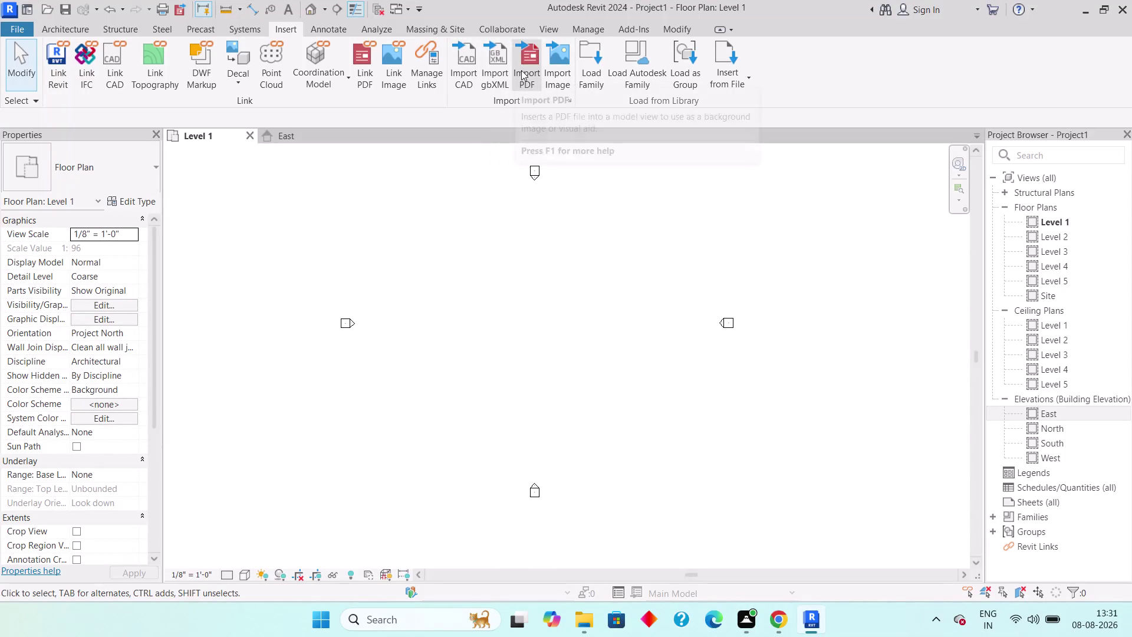
Start Import PDF from the Insert tab and browse the Desktop location.
click(522, 70)
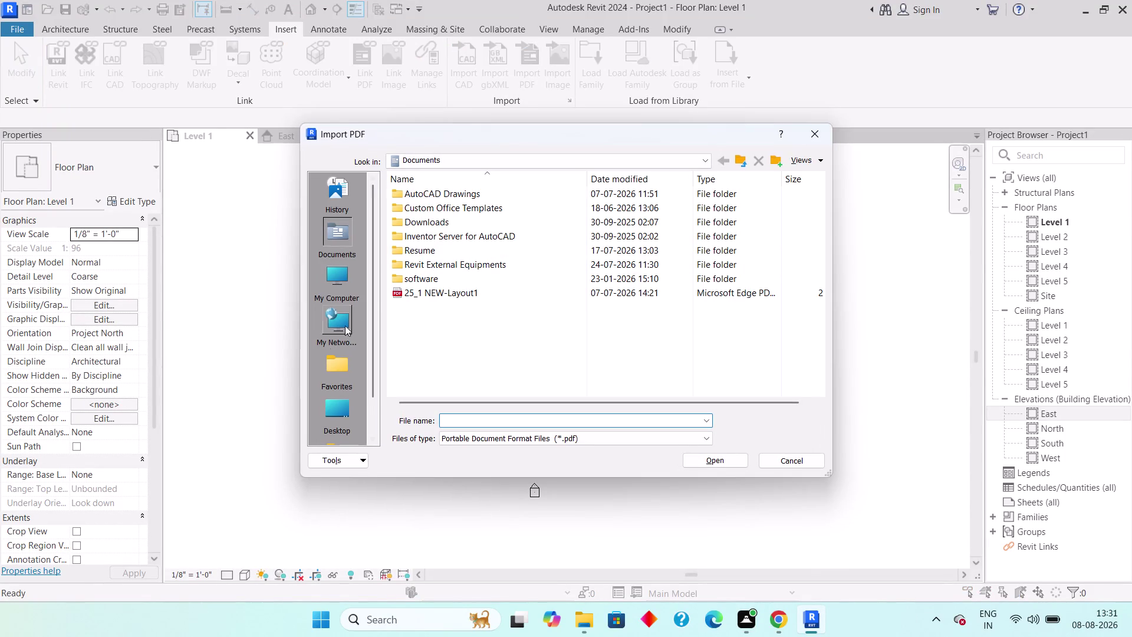
click(333, 409)
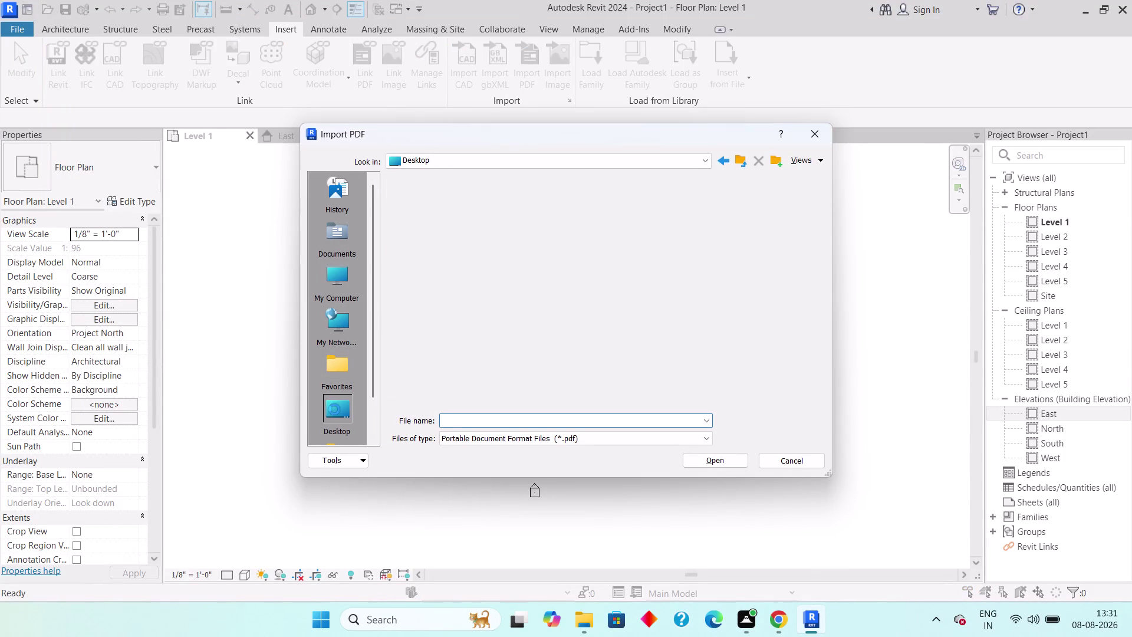
scroll(down, 3)
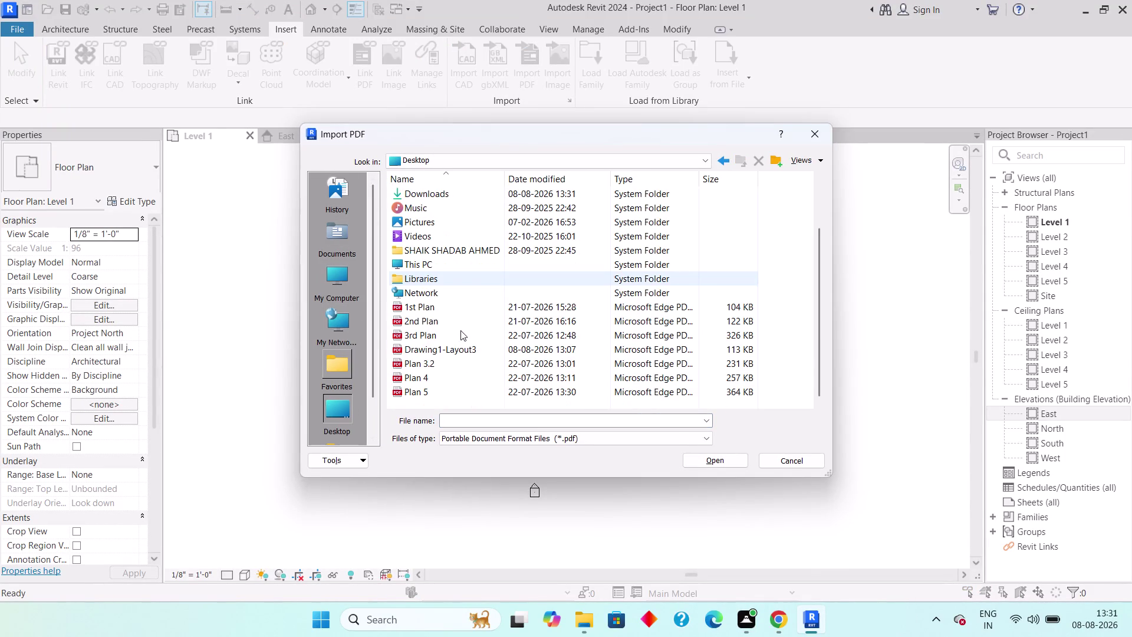
scroll(down, 3)
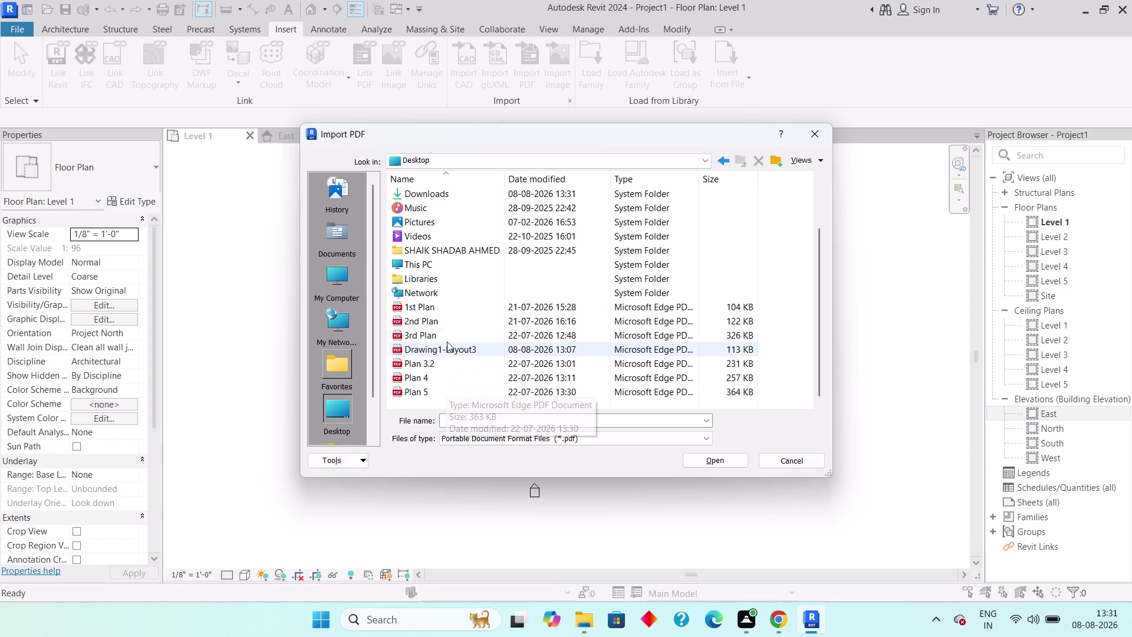
Review the Desktop file list, checking it in File Explorer before returning to Revit.
scroll(up, 3)
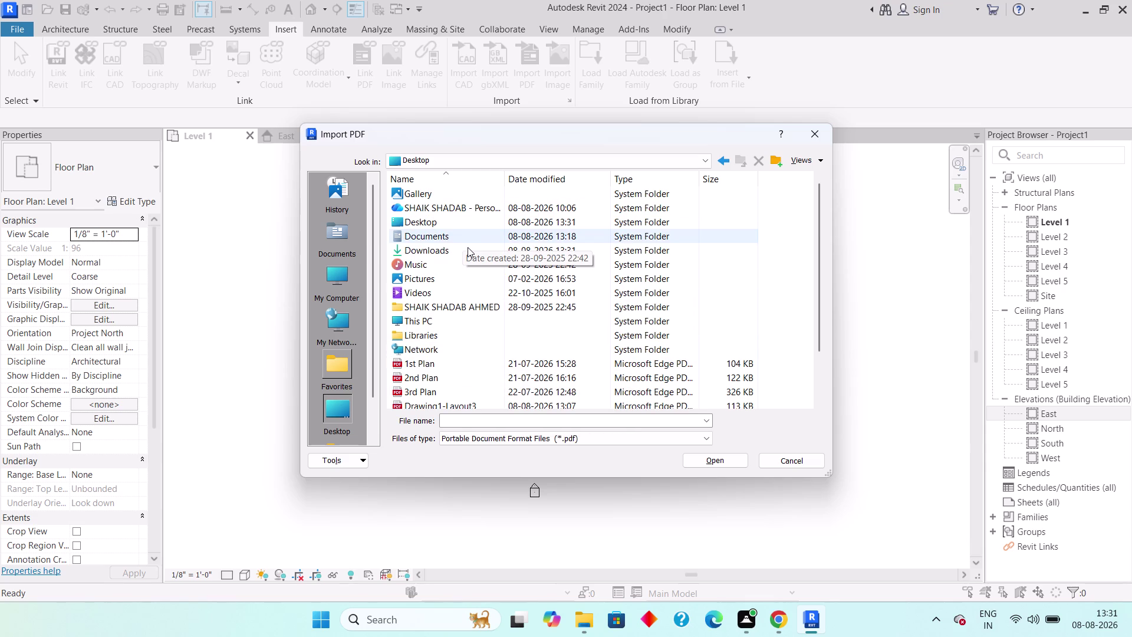
scroll(down, 3)
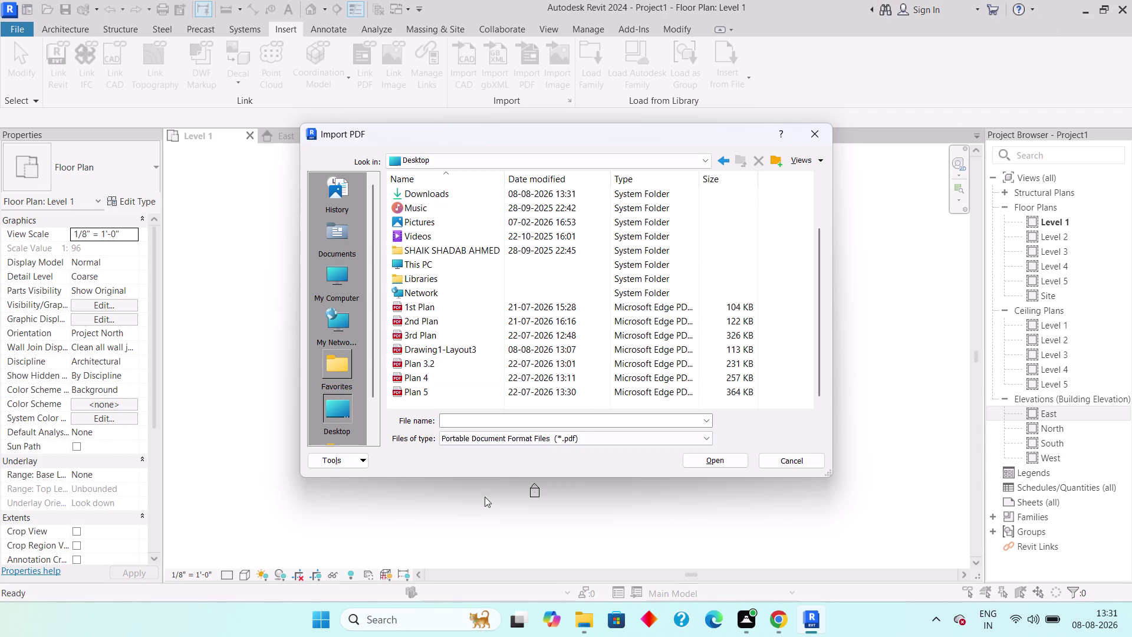
click(581, 625)
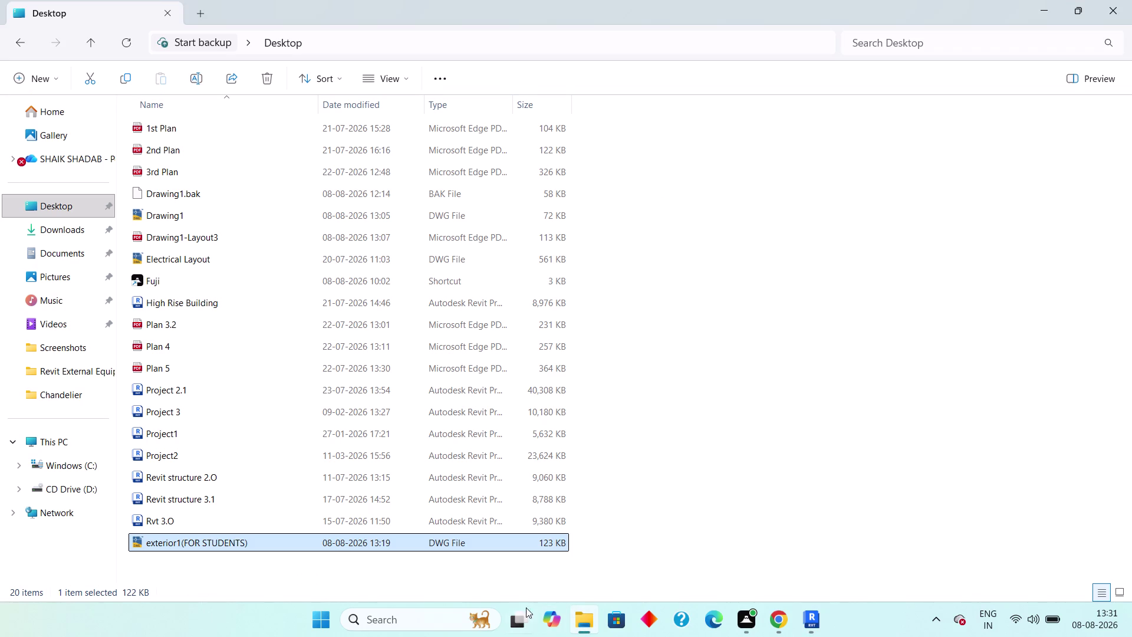
click(581, 629)
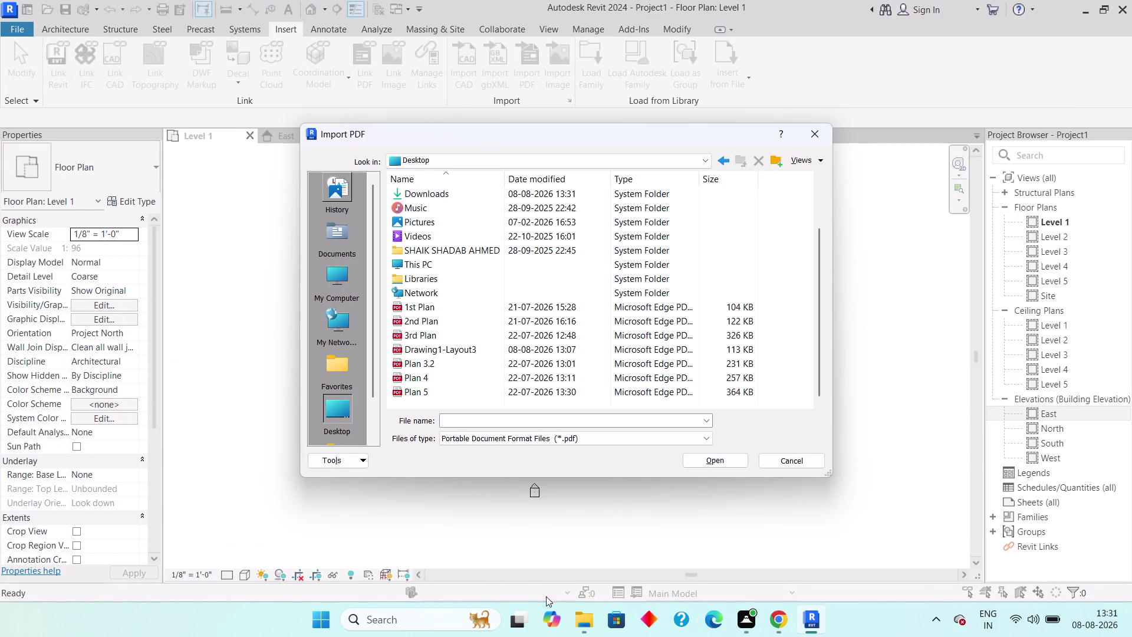
Enter the Desktop folder to list its seven PDF plans, 1st Plan through Plan 5.
click(581, 634)
click(580, 633)
scroll(down, 3)
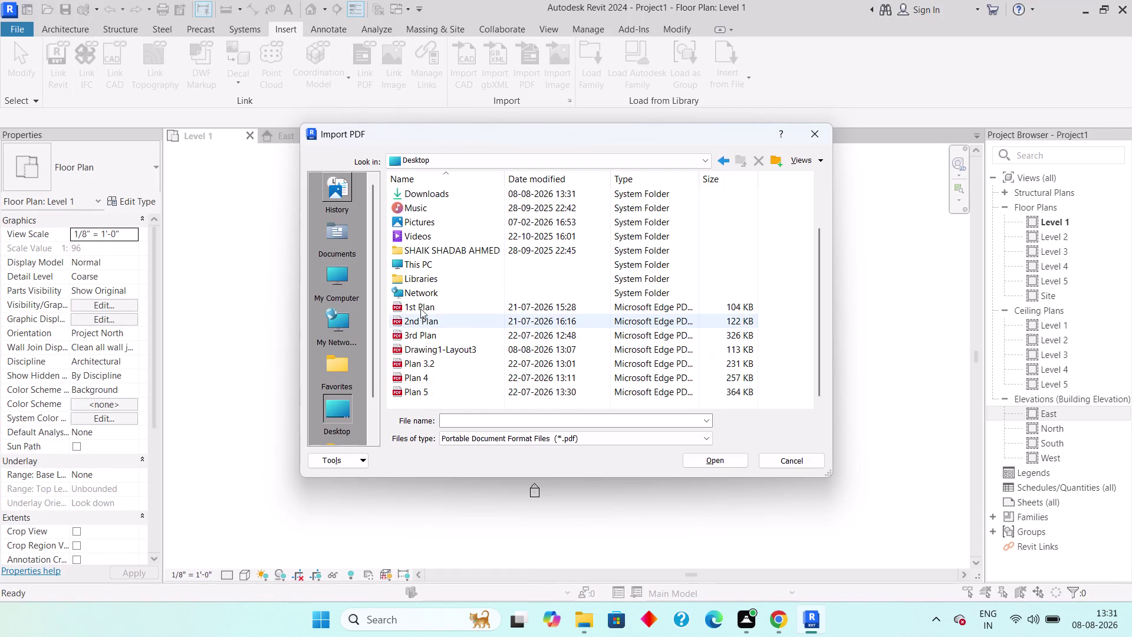
scroll(down, 3)
scroll(up, 3)
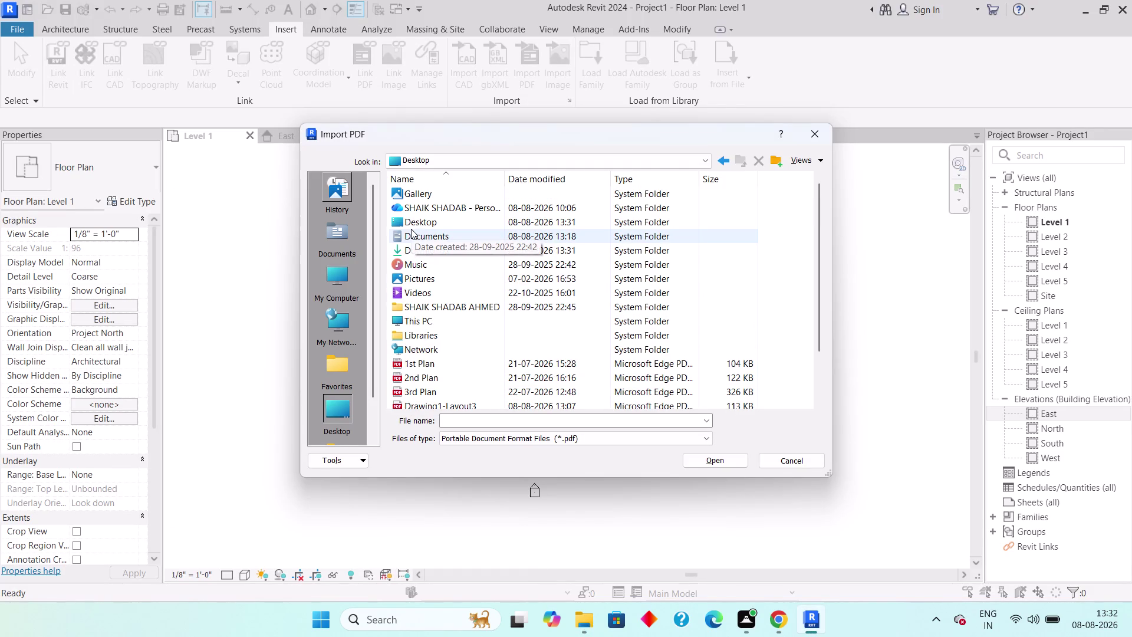
double_click(410, 220)
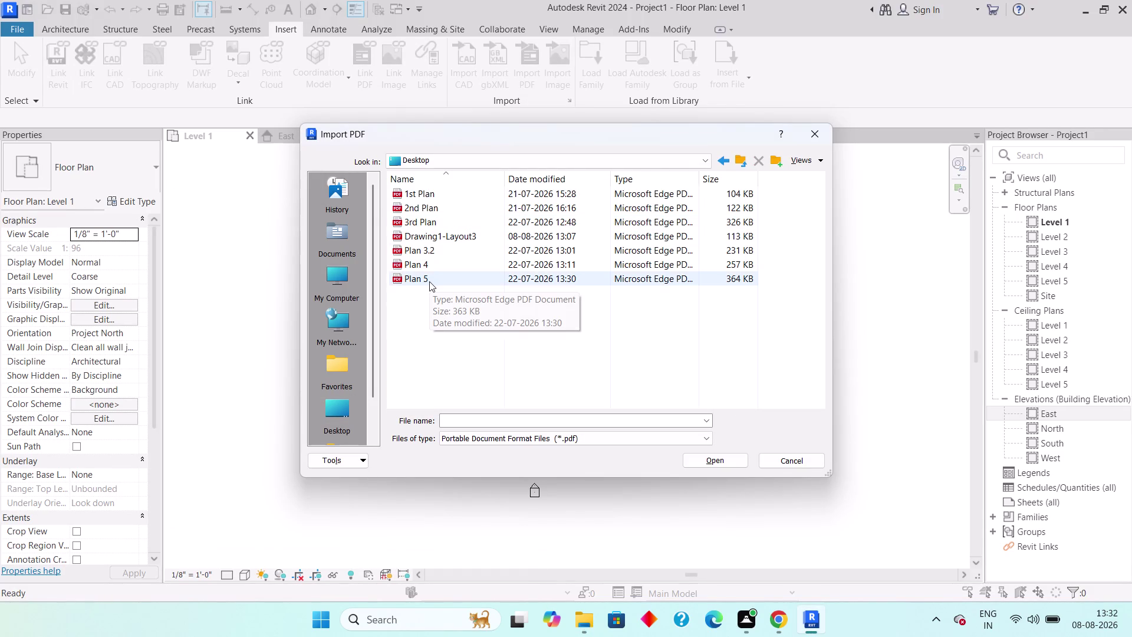